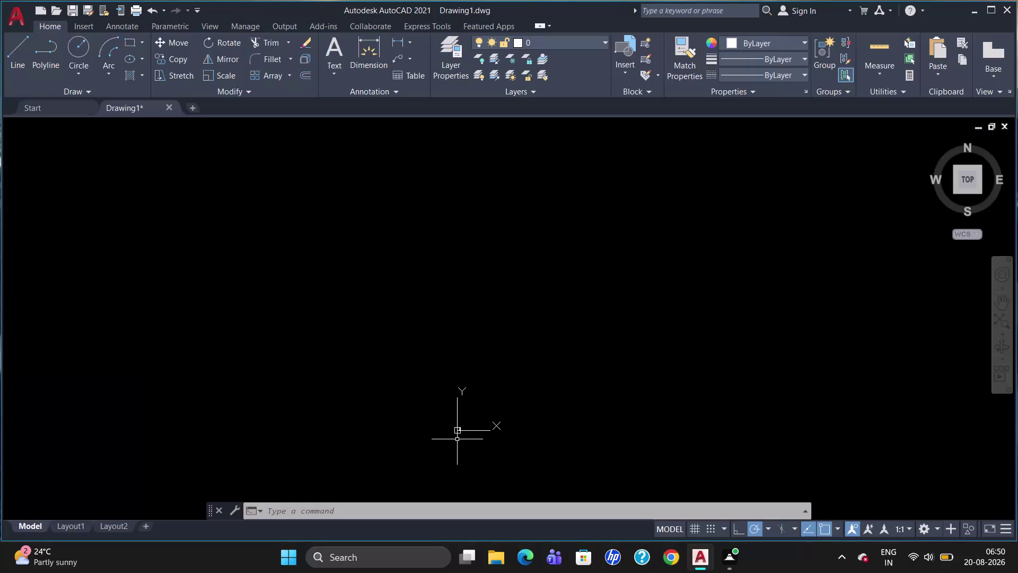
Zoom the cabinet plan in and out, then undo the zoom-out with U.
scroll(up, 3)
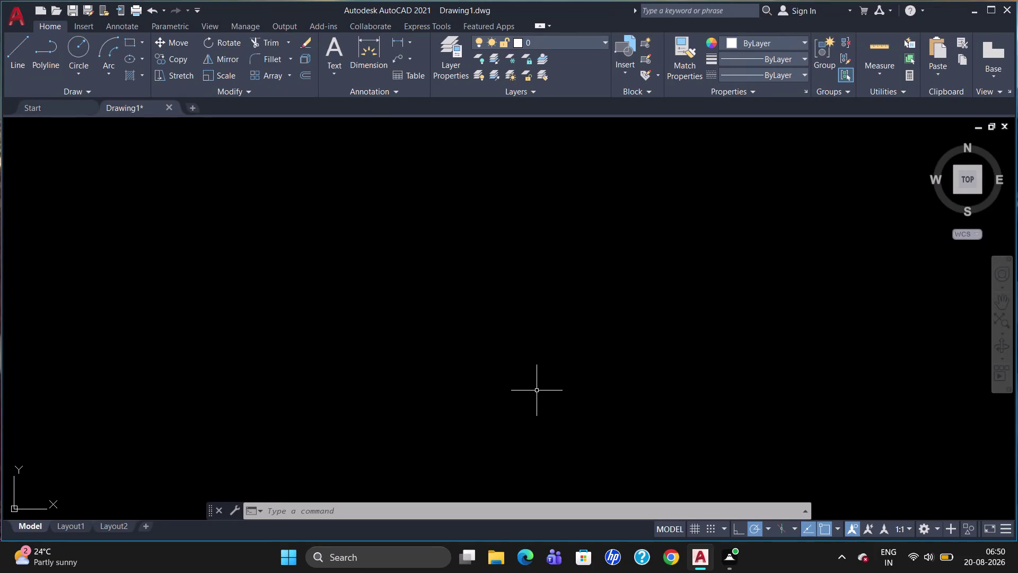
scroll(up, 3)
scroll(down, 3)
scroll(down, 3)
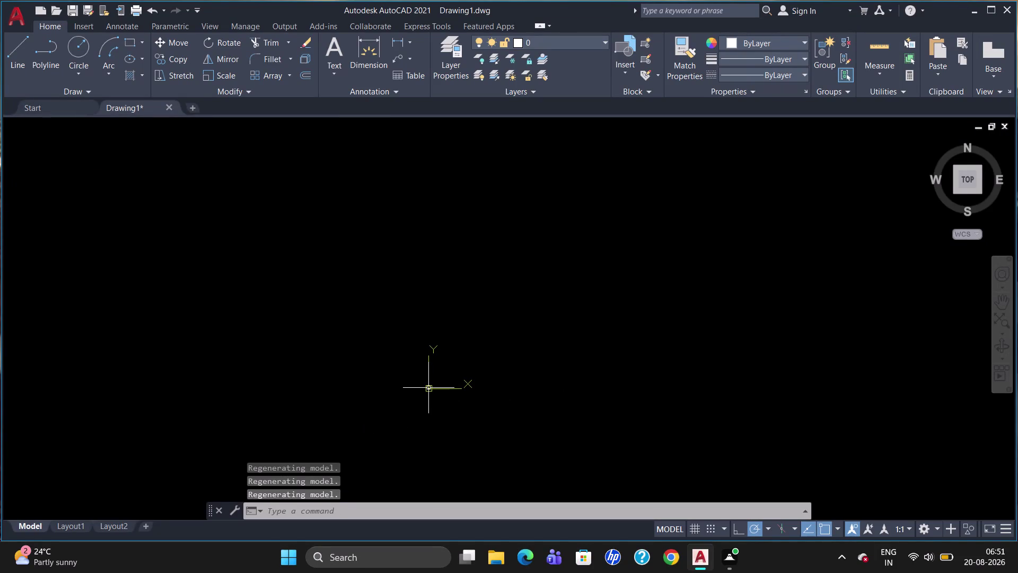
scroll(up, 3)
scroll(down, 3)
scroll(down, 3)
scroll(down, 3)
key(u)
key(Return)
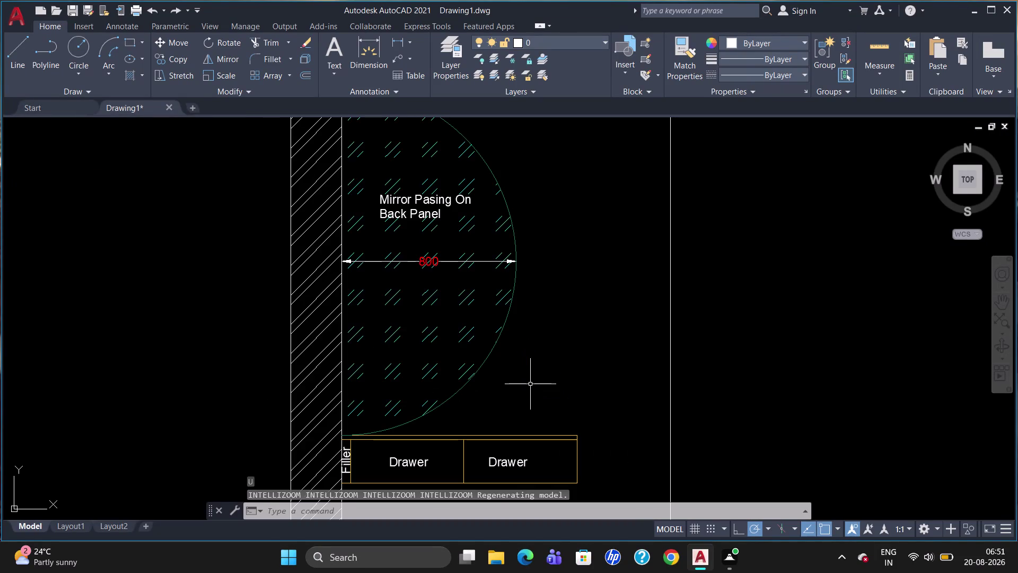
Zoom out and pan left across the drawing, then undo that zoom-out with U.
scroll(down, 3)
scroll(up, 3)
scroll(down, 3)
scroll(up, 3)
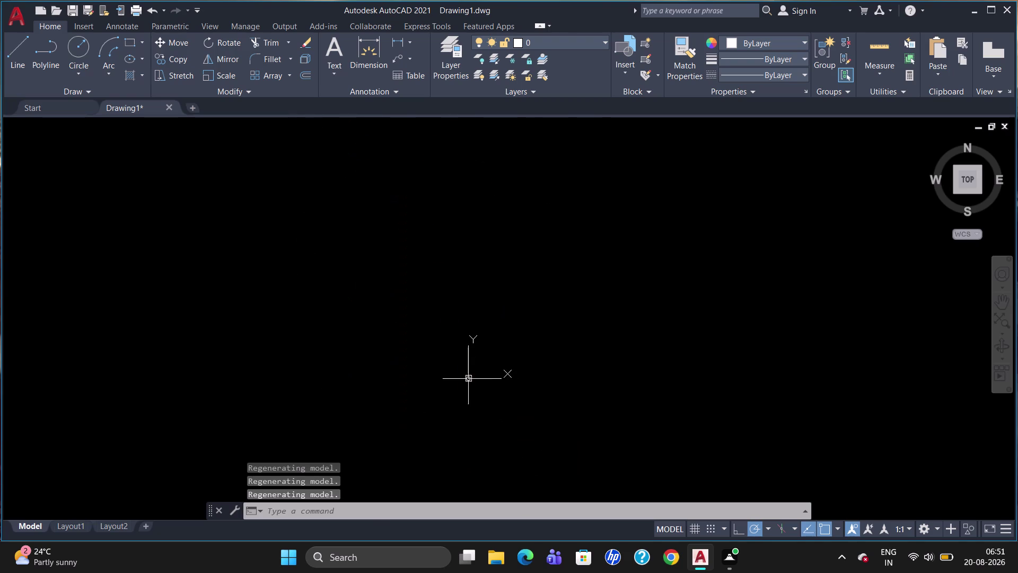
scroll(up, 3)
scroll(down, 3)
scroll(up, 3)
scroll(down, 3)
scroll(left, 3)
scroll(down, 3)
scroll(left, 3)
scroll(down, 3)
scroll(left, 3)
scroll(down, 3)
scroll(left, 3)
scroll(down, 3)
scroll(left, 3)
scroll(down, 3)
key(u)
key(Return)
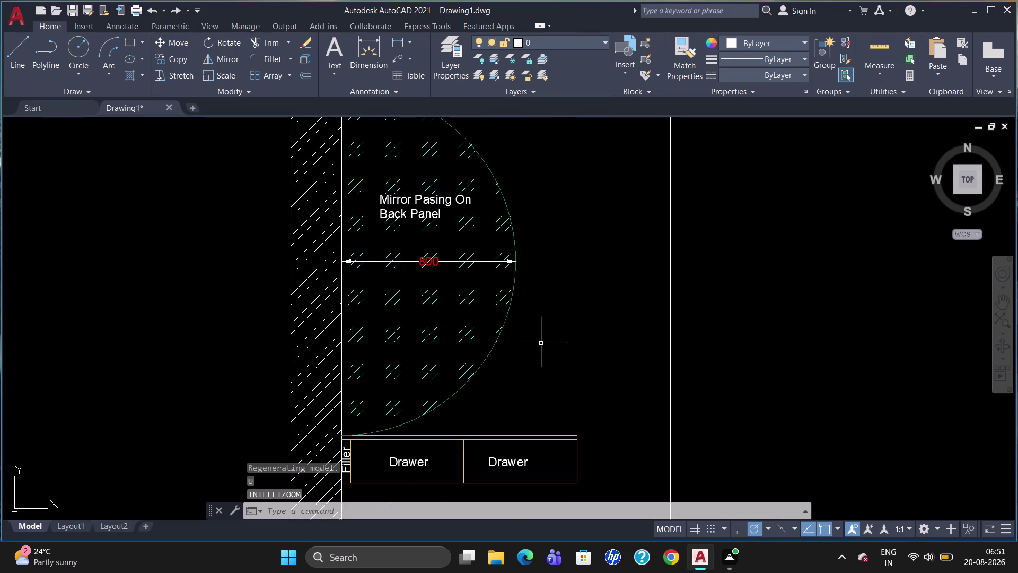
Zoom and pan once more, then undo the latest zoom to restore the cabinet view.
scroll(down, 3)
scroll(up, 3)
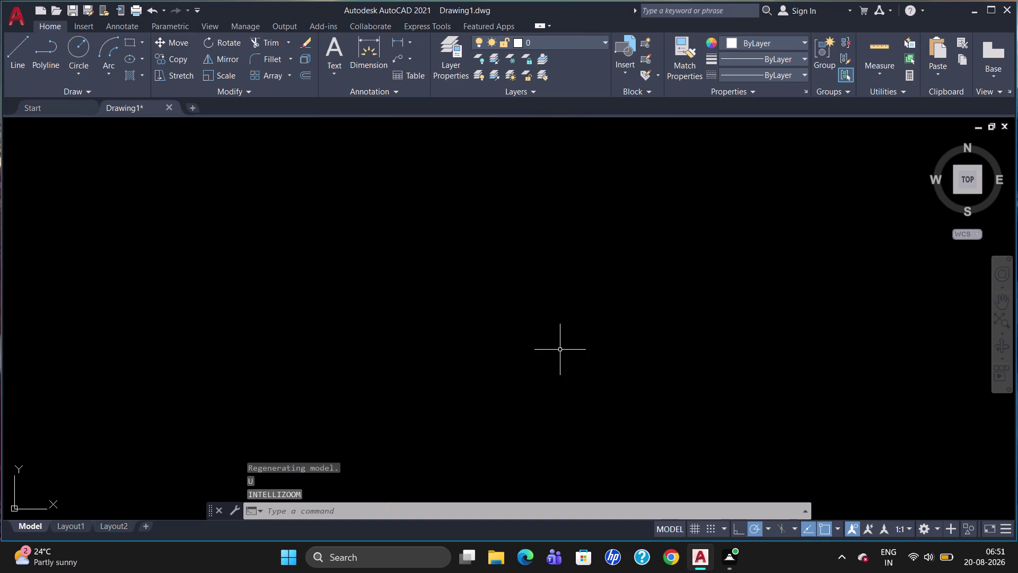
scroll(up, 3)
scroll(down, 3)
scroll(up, 3)
scroll(down, 3)
scroll(down, 3)
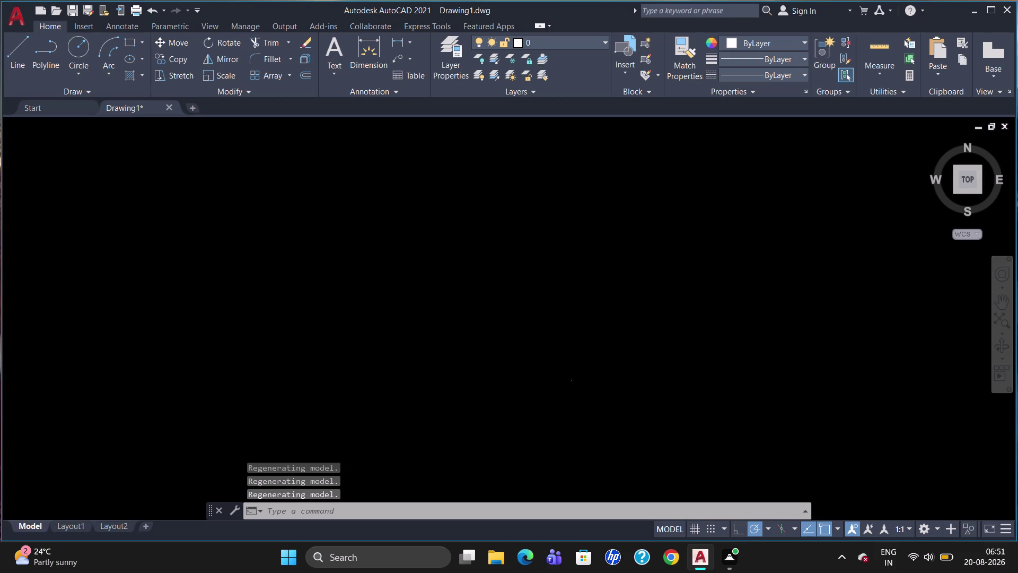
scroll(left, 3)
scroll(right, 3)
scroll(left, 3)
scroll(right, 3)
scroll(down, 3)
scroll(down, 3)
key(u)
key(Return)
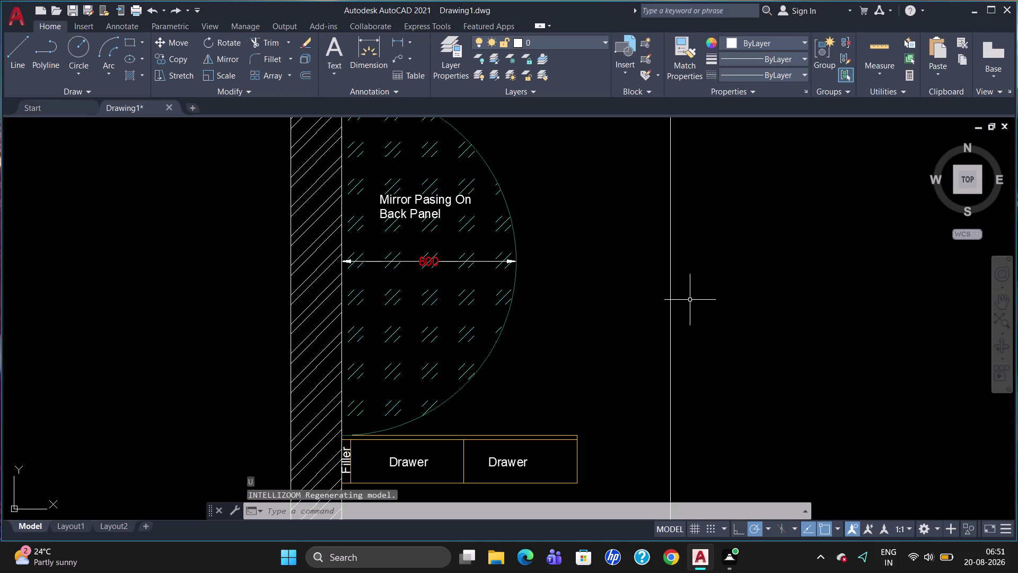